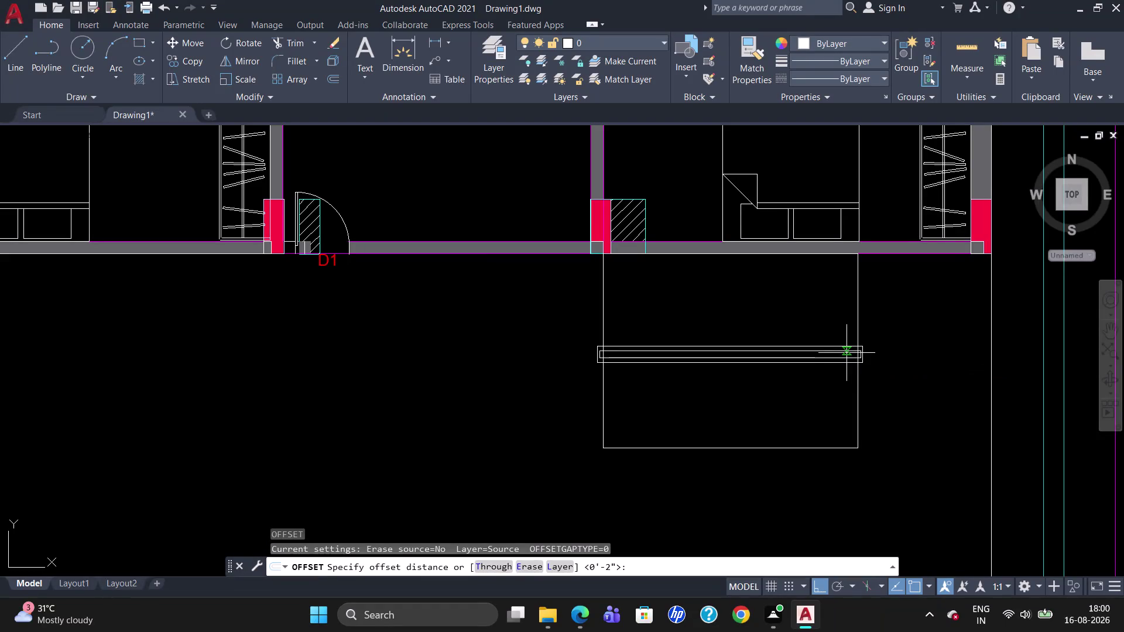
Cancel the offset prompt, then try and abandon copying the rectangle's right edge.
key(Escape)
text(CO)
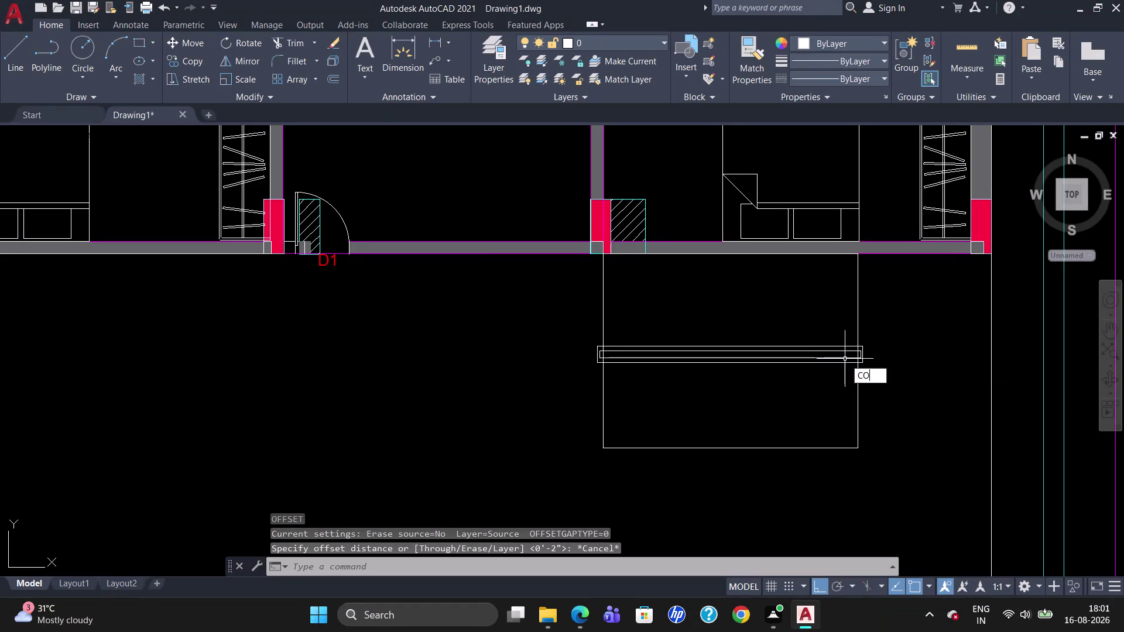
key(Return)
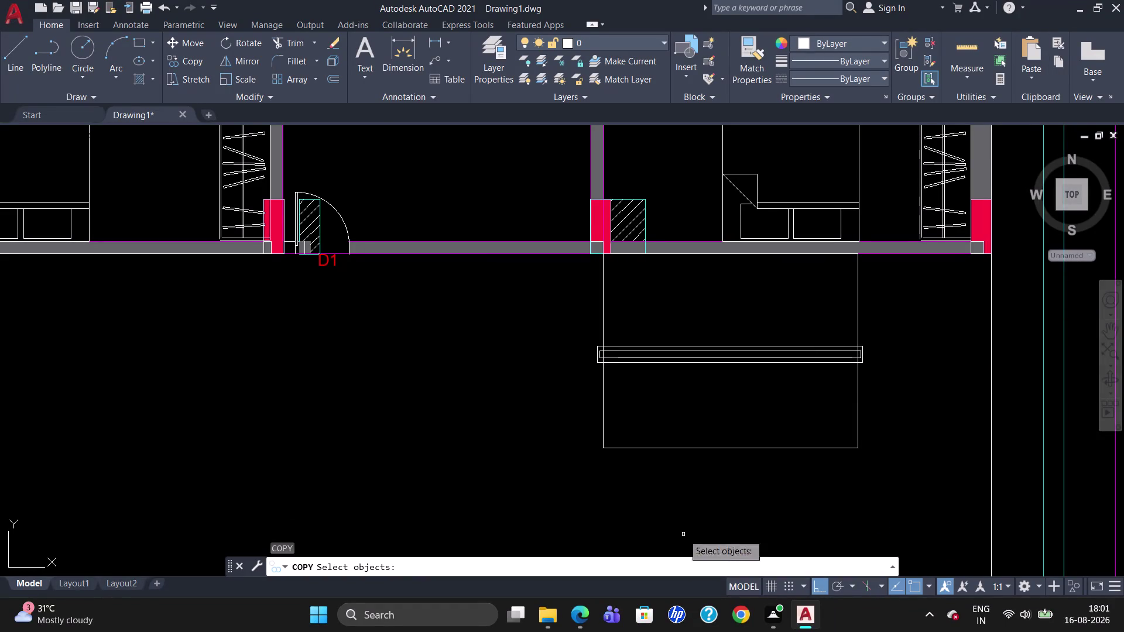
click(854, 321)
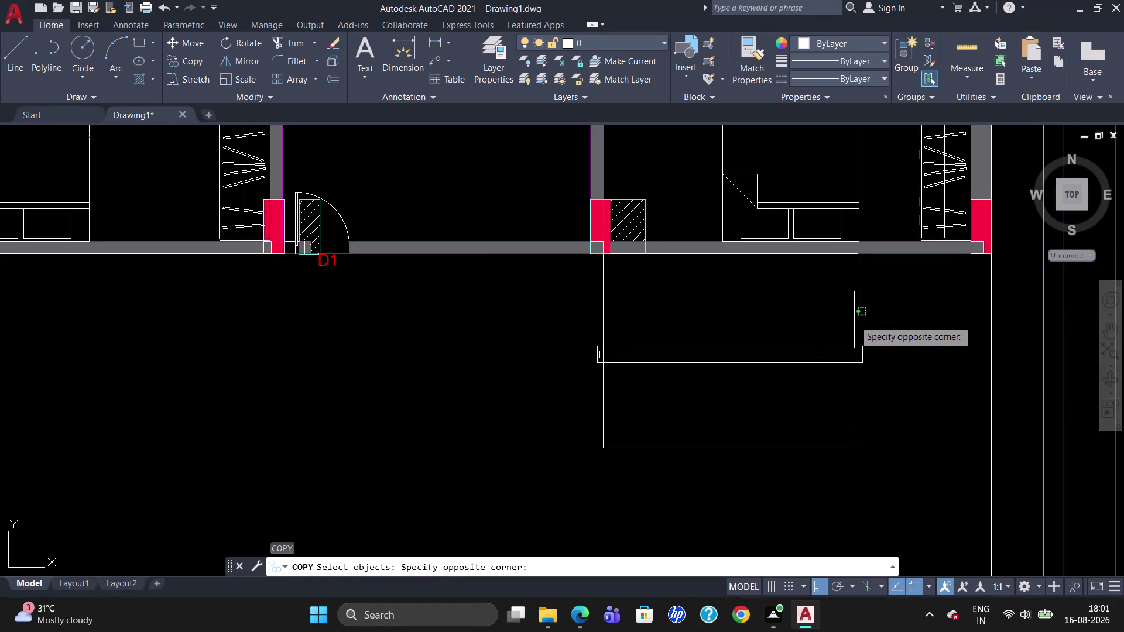
click(857, 319)
click(857, 318)
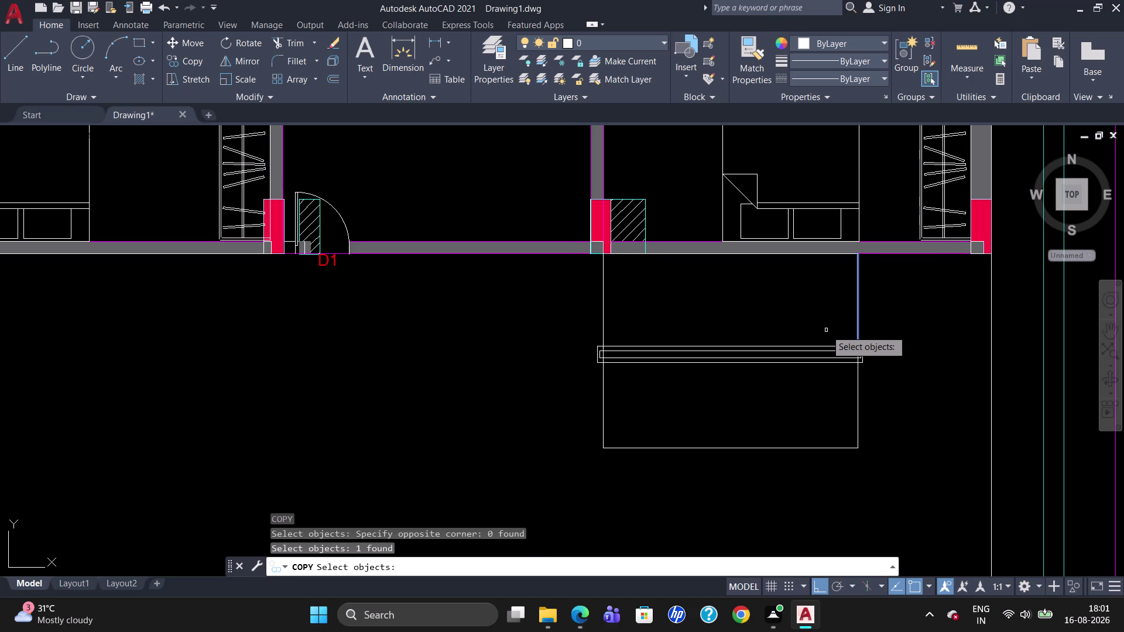
text(CO)
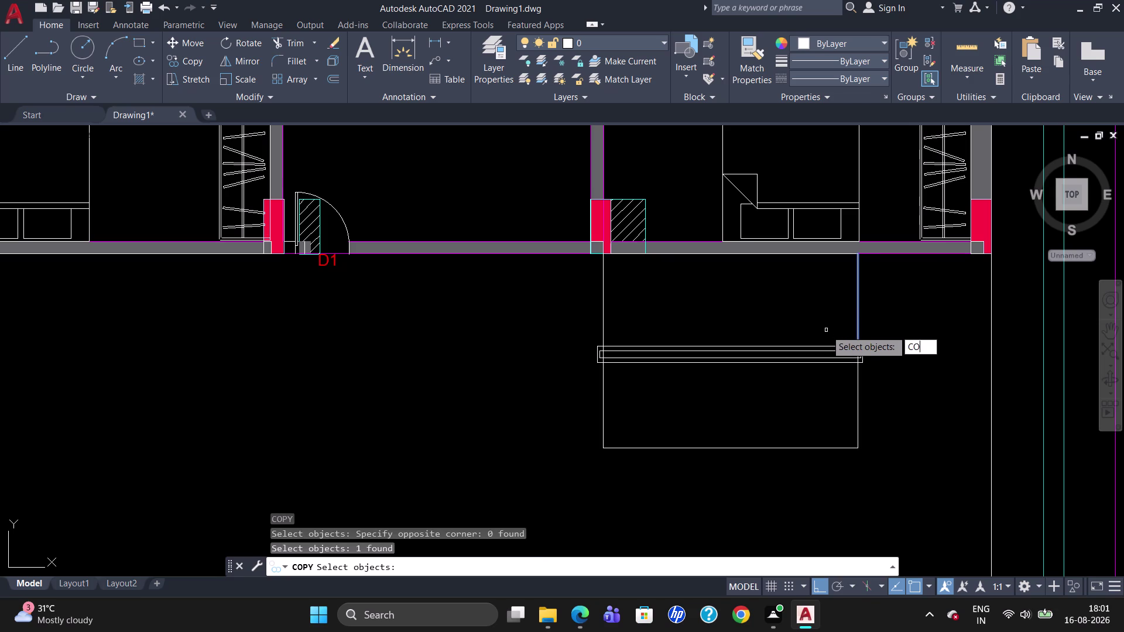
key(Return)
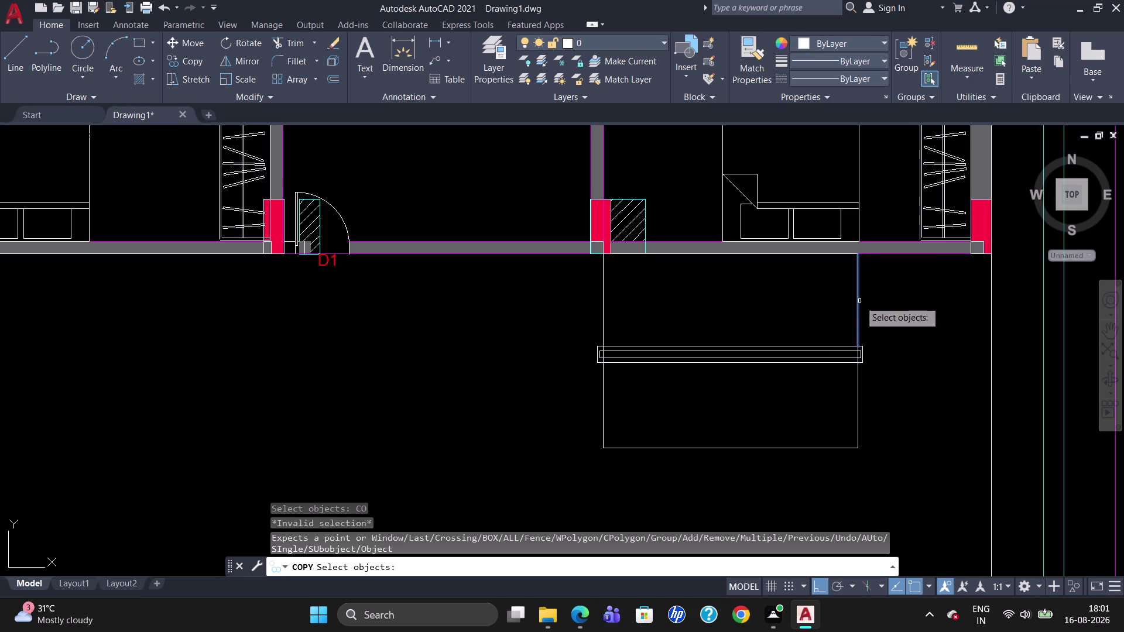
click(857, 301)
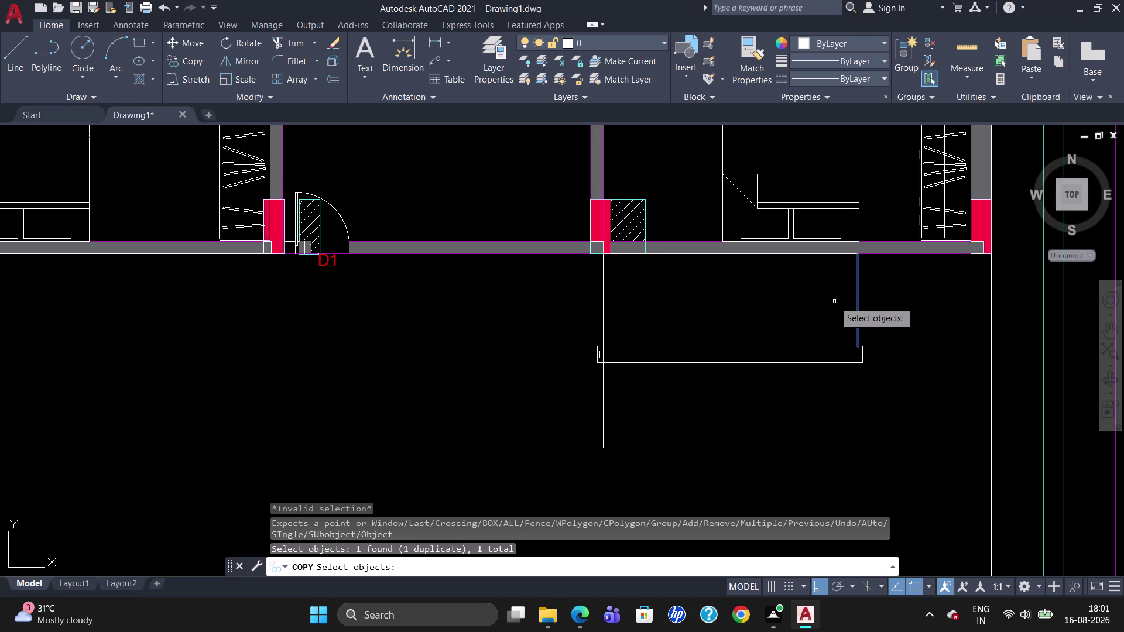
key(Escape)
Start an array copy of the right edge, then cancel after a mistyped item count.
text(C)
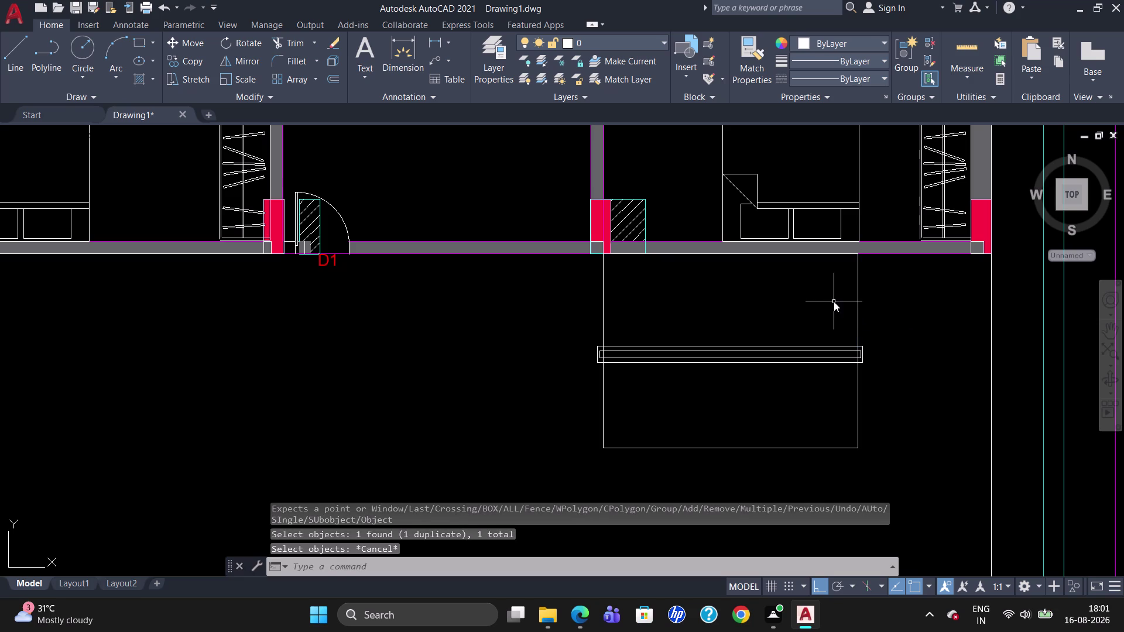
text(O)
key(Return)
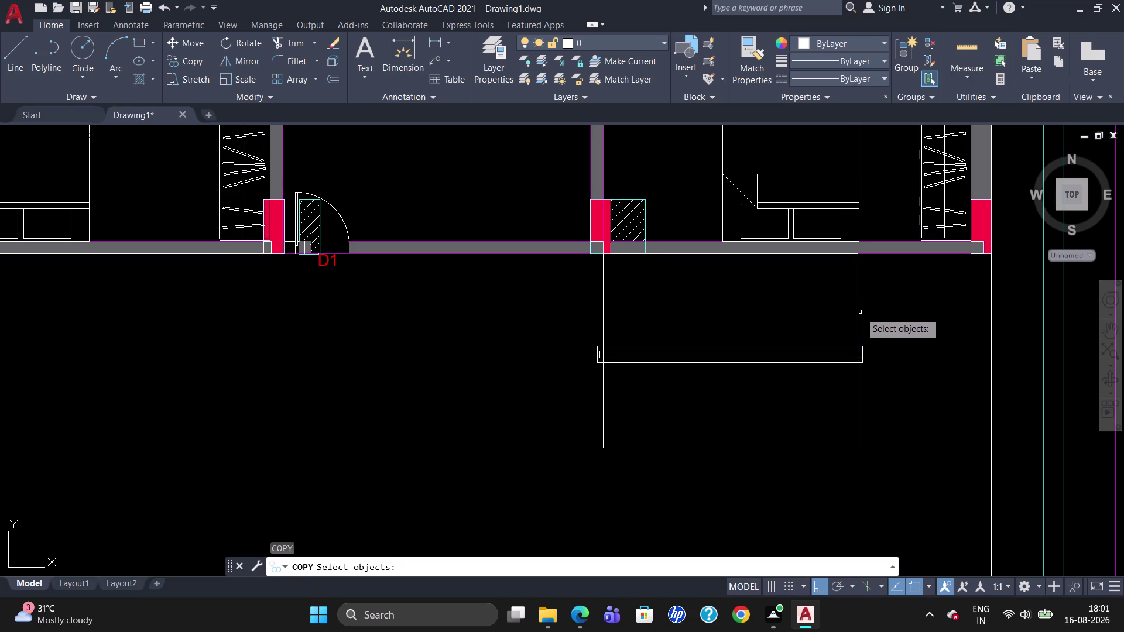
click(856, 314)
key(Return)
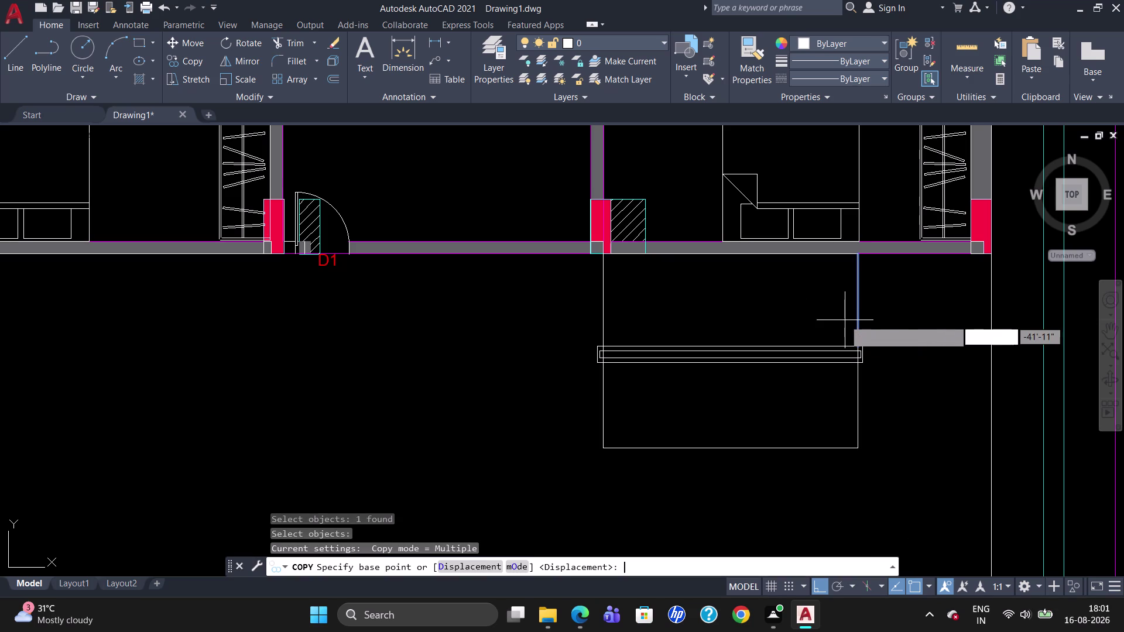
click(859, 310)
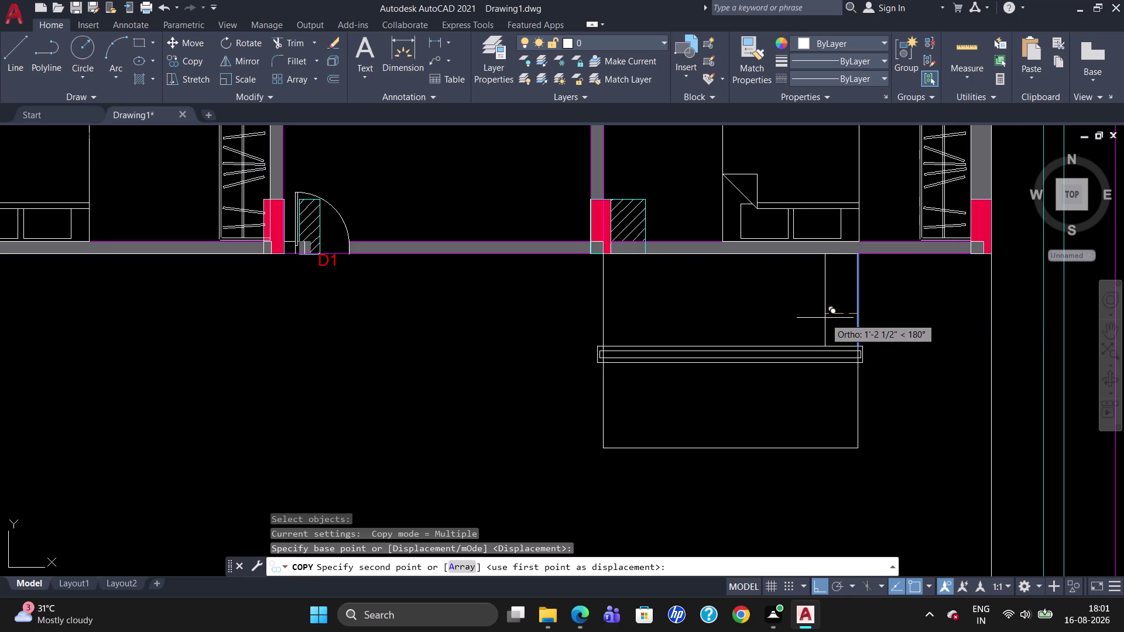
click(450, 569)
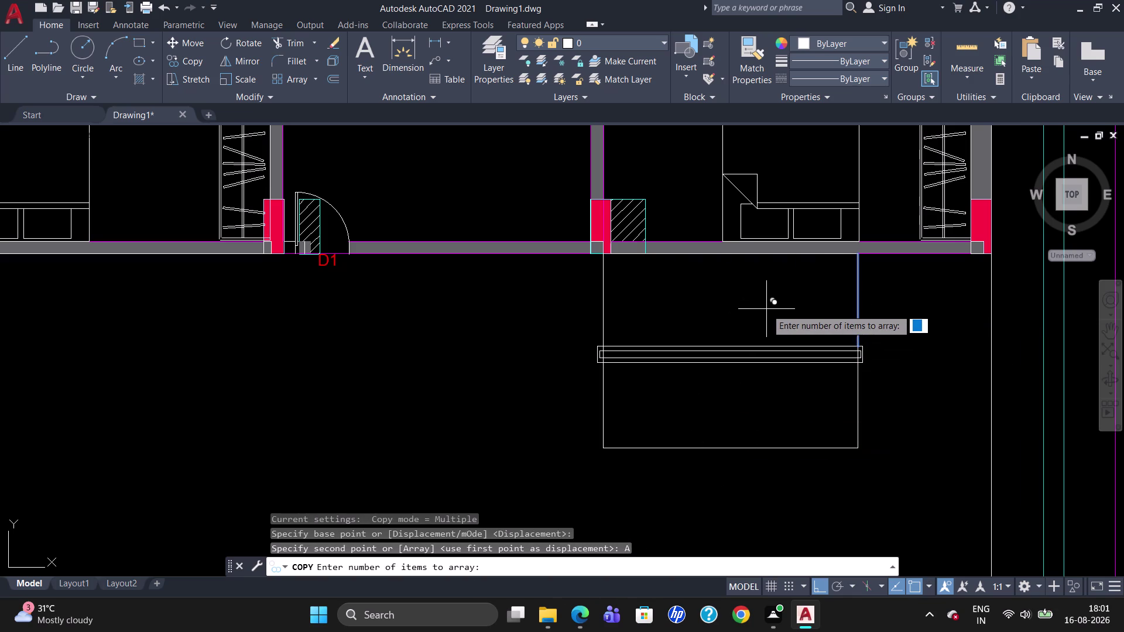
key(1)
key(o)
key(Return)
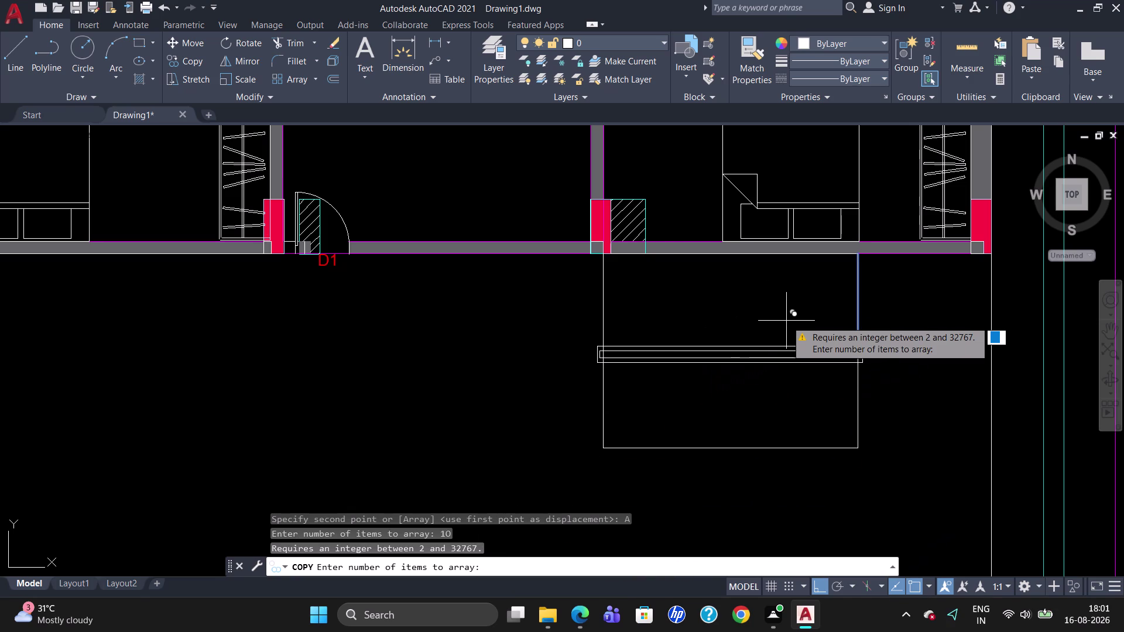
key(Escape)
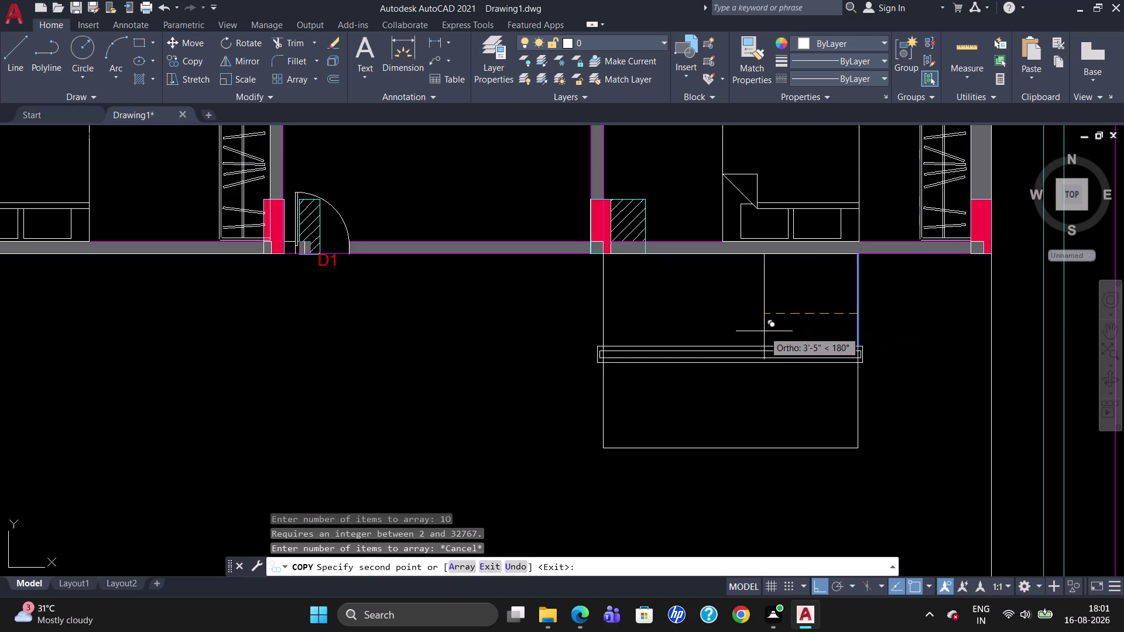
key(Escape)
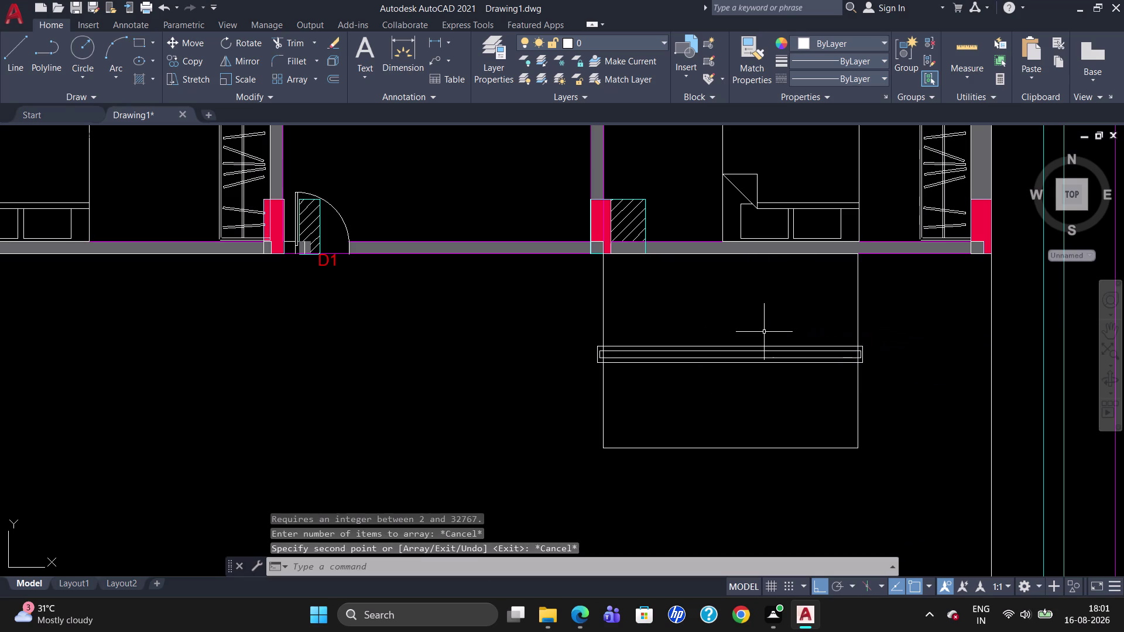
Restart Copy on the rectangle's right edge and set its base point.
text(CO)
key(Return)
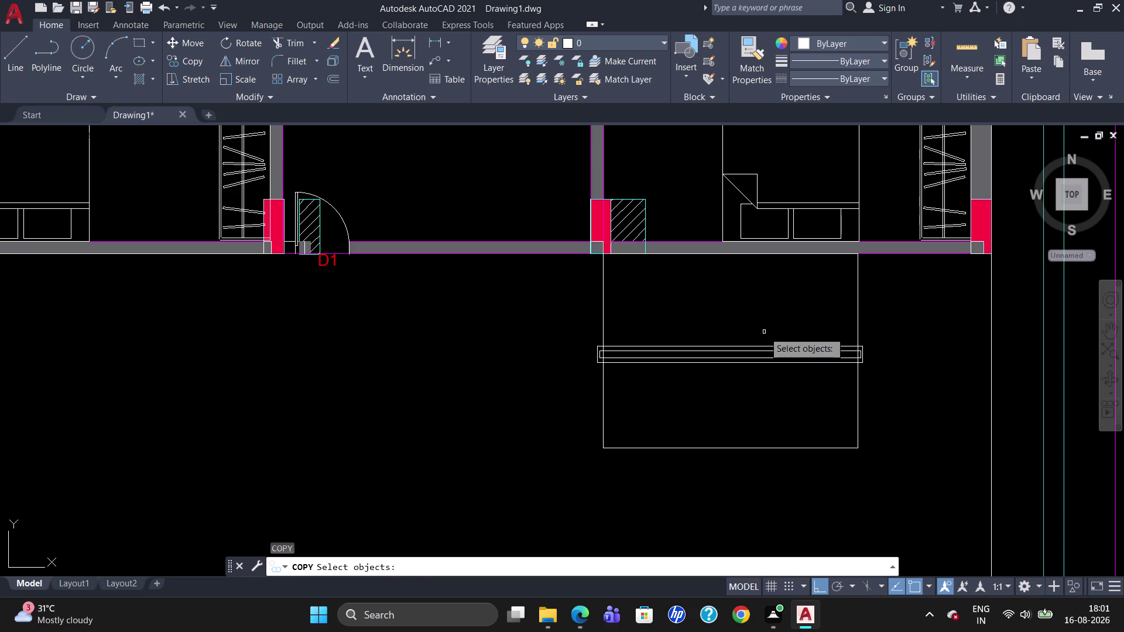
click(857, 295)
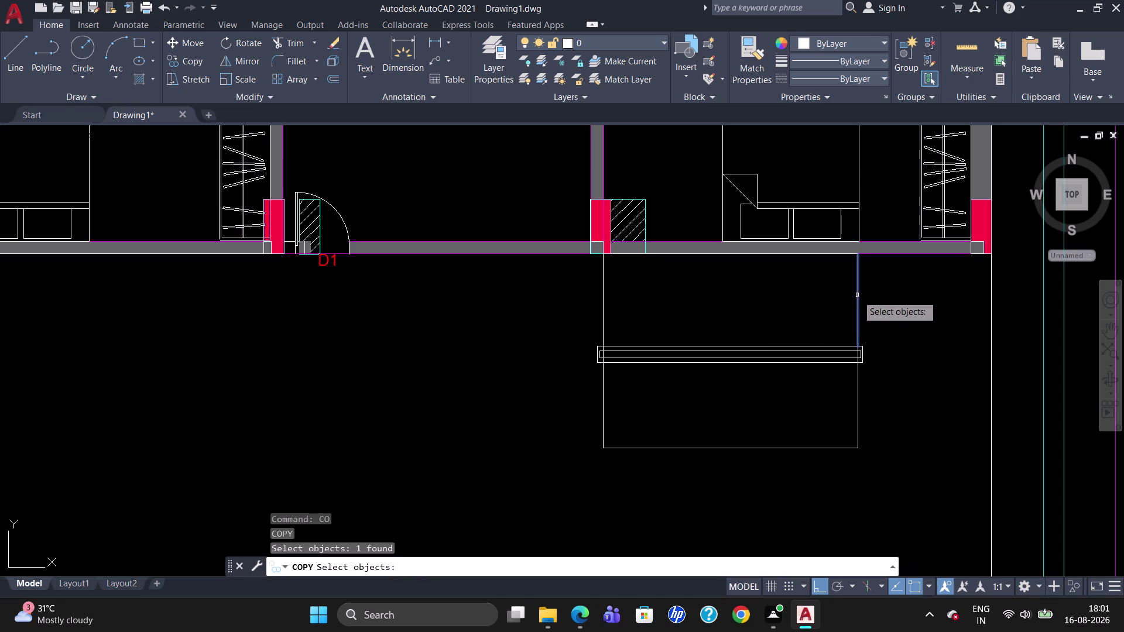
key(Return)
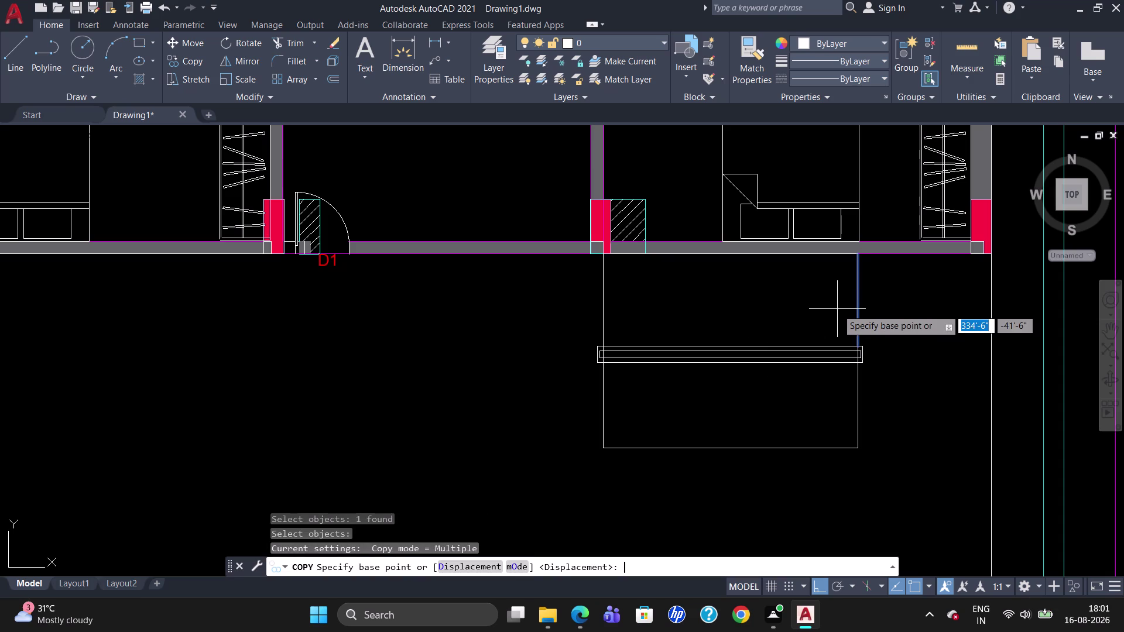
click(860, 315)
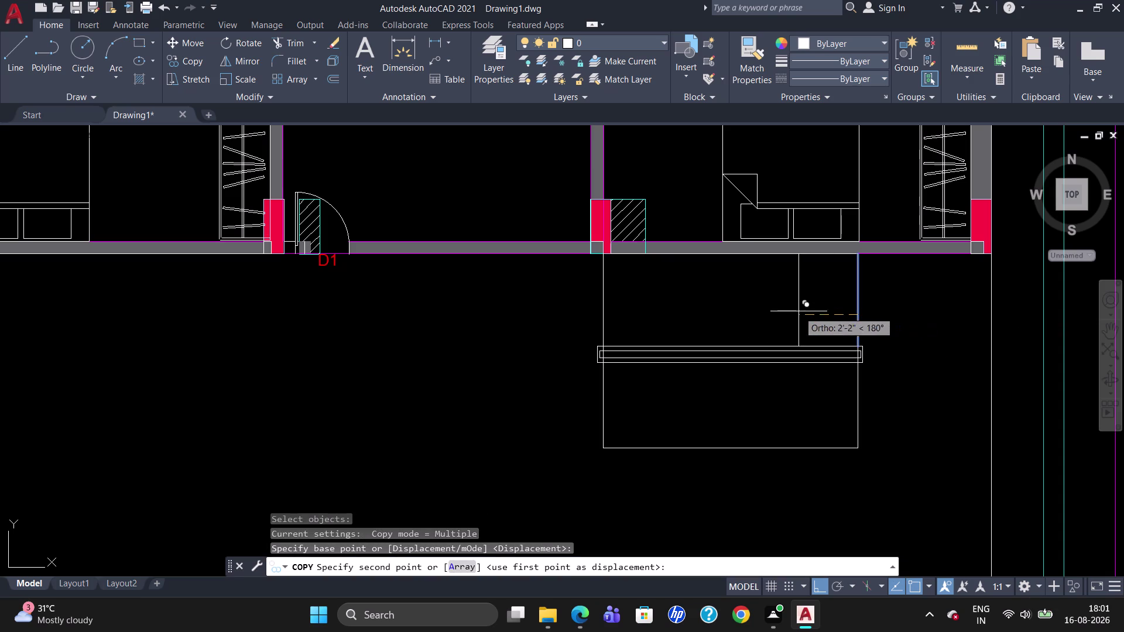
Array the edge as ten copies fitted to the left edge, then undo that array.
click(452, 565)
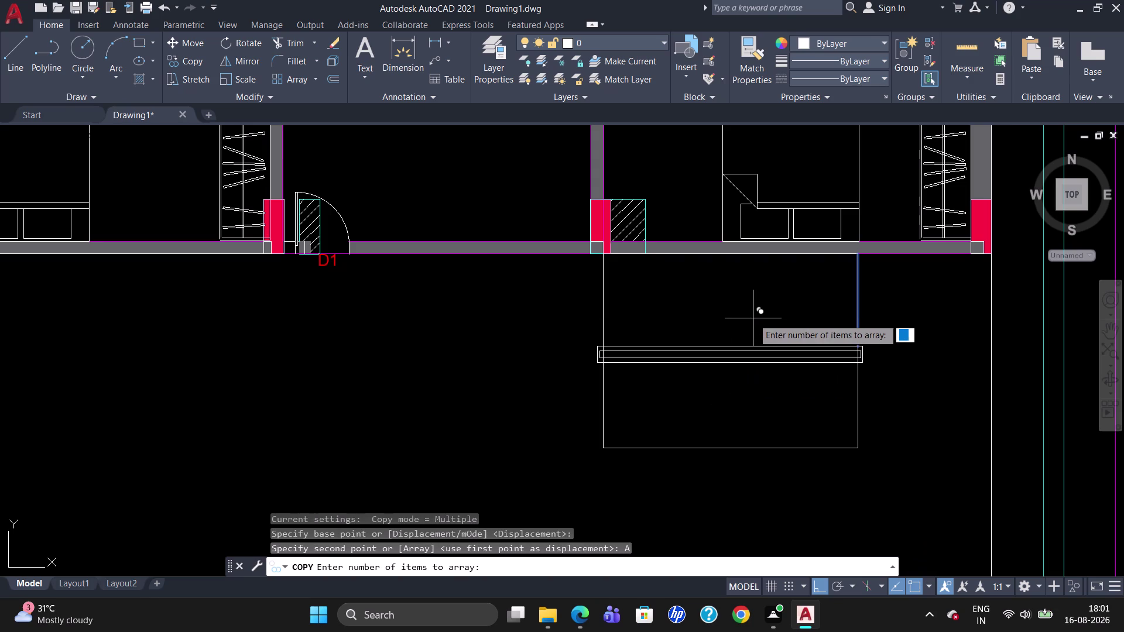
text(10)
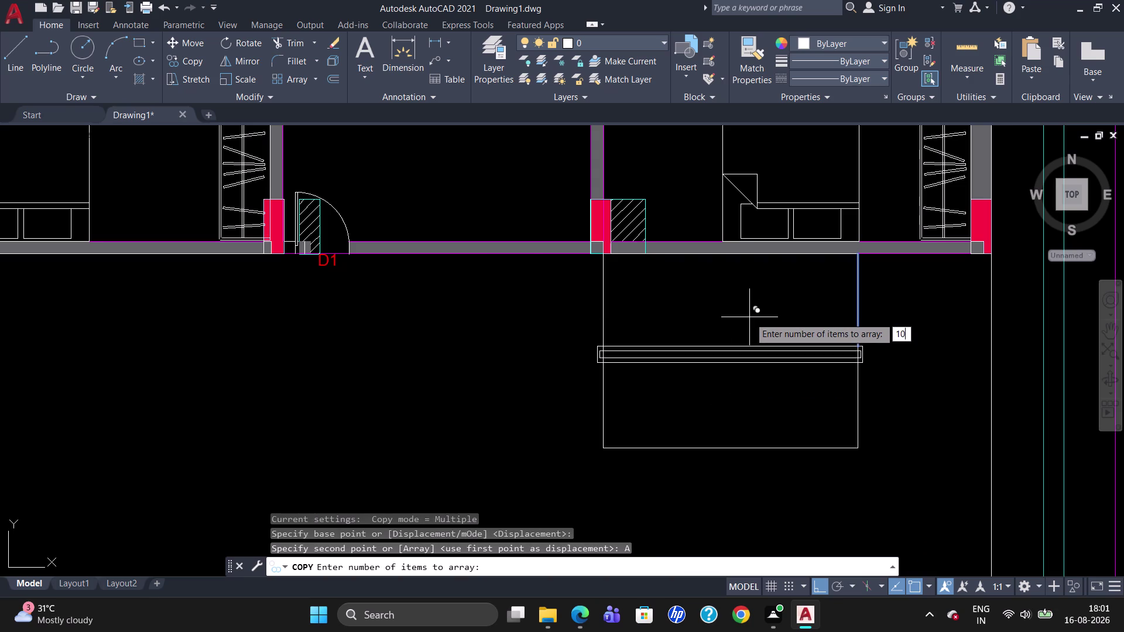
key(Return)
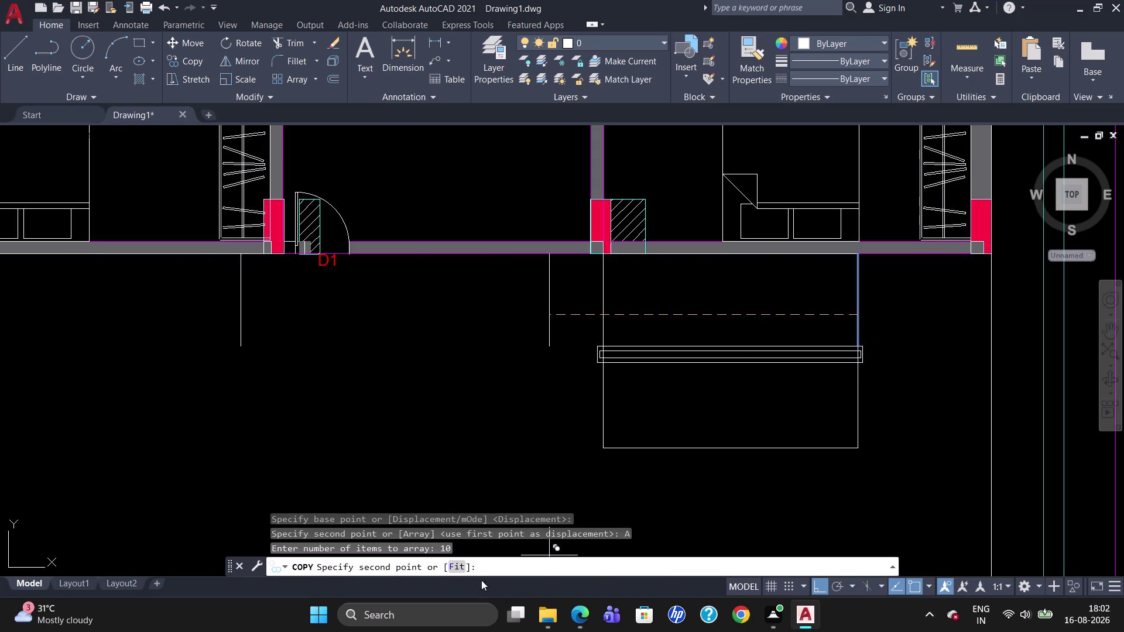
click(449, 567)
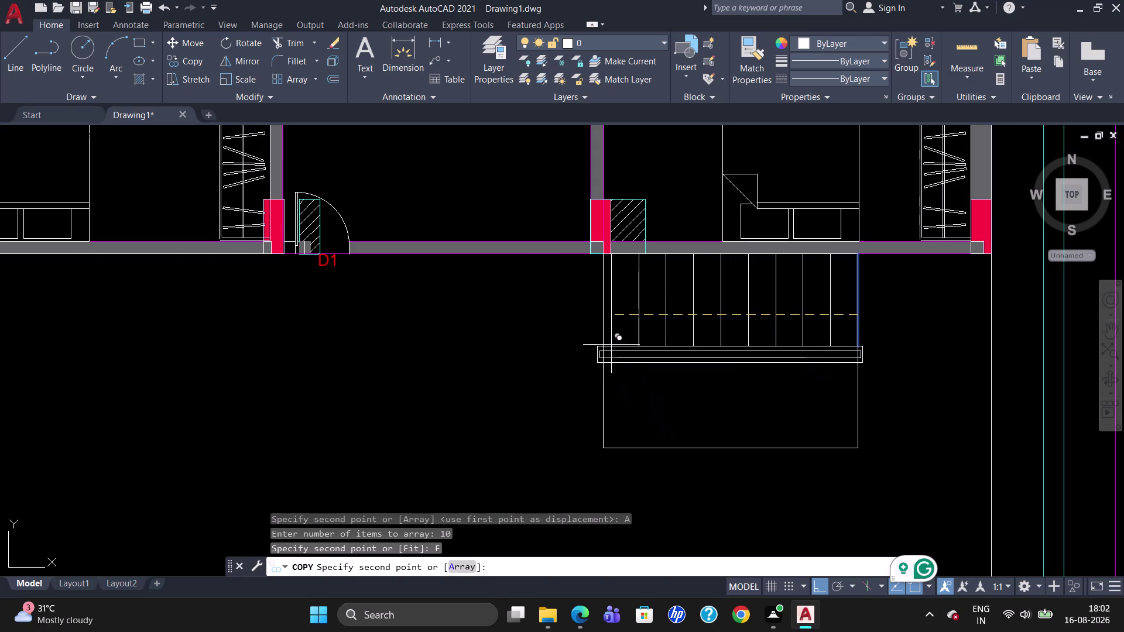
click(601, 343)
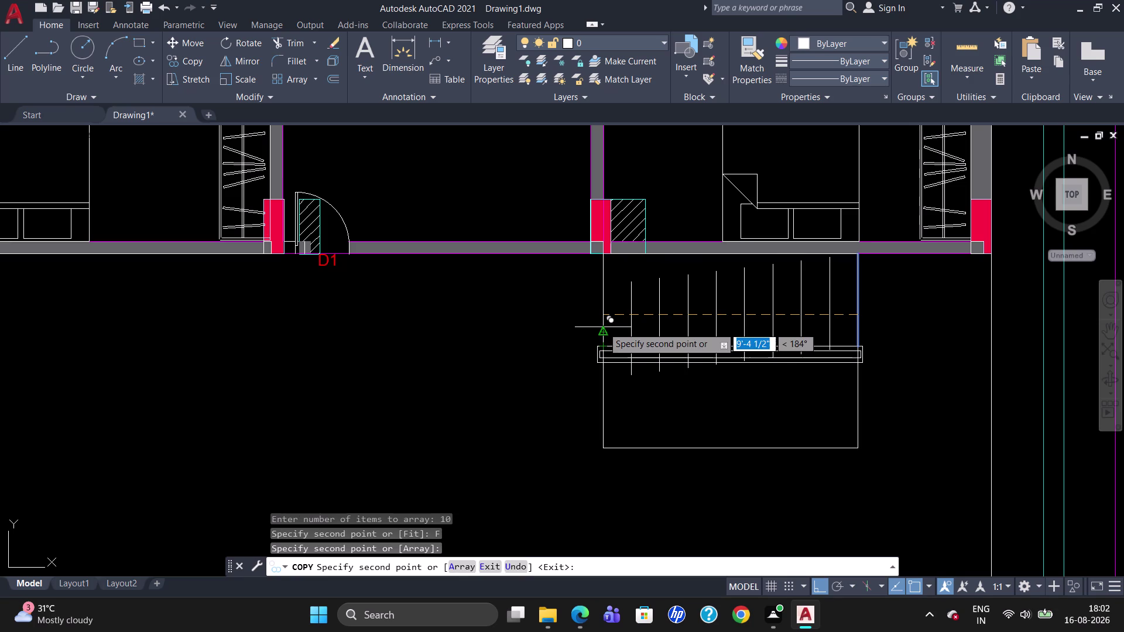
key(Escape)
key(u)
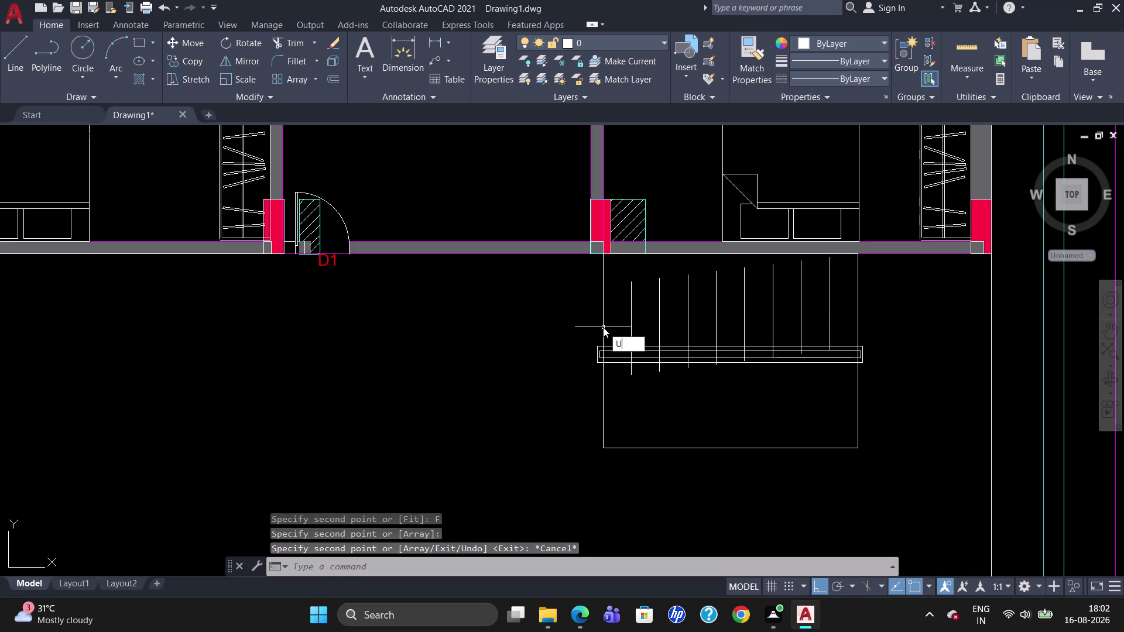
key(Return)
Copy the right edge ten units left by mistake, then delete that stray line.
text(C)
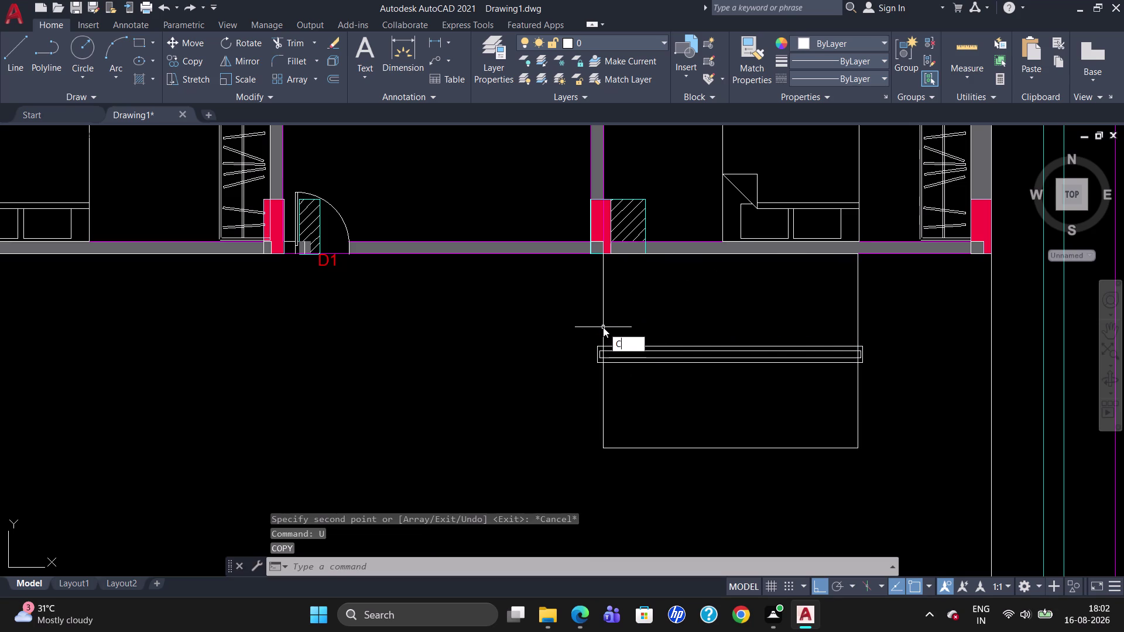
text(O)
key(Return)
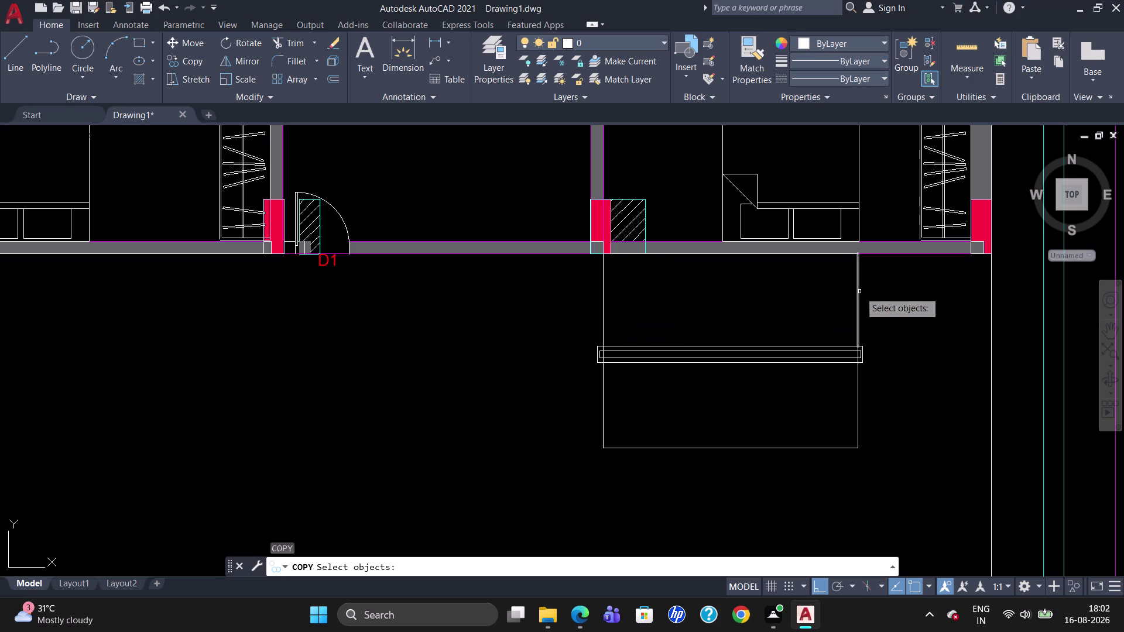
click(856, 295)
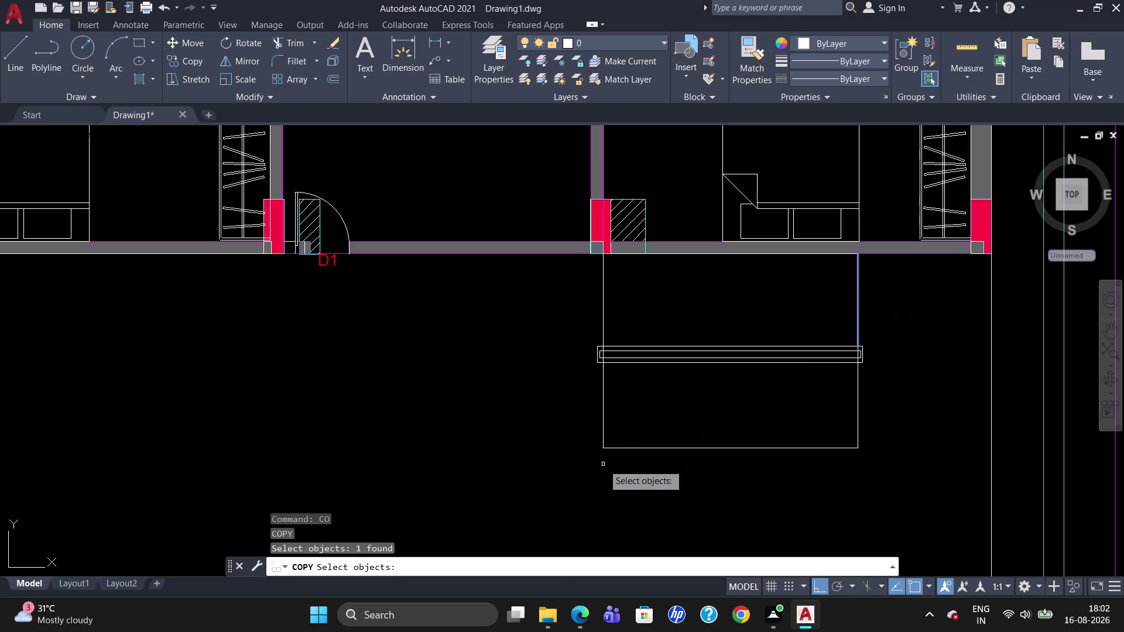
key(Return)
click(858, 294)
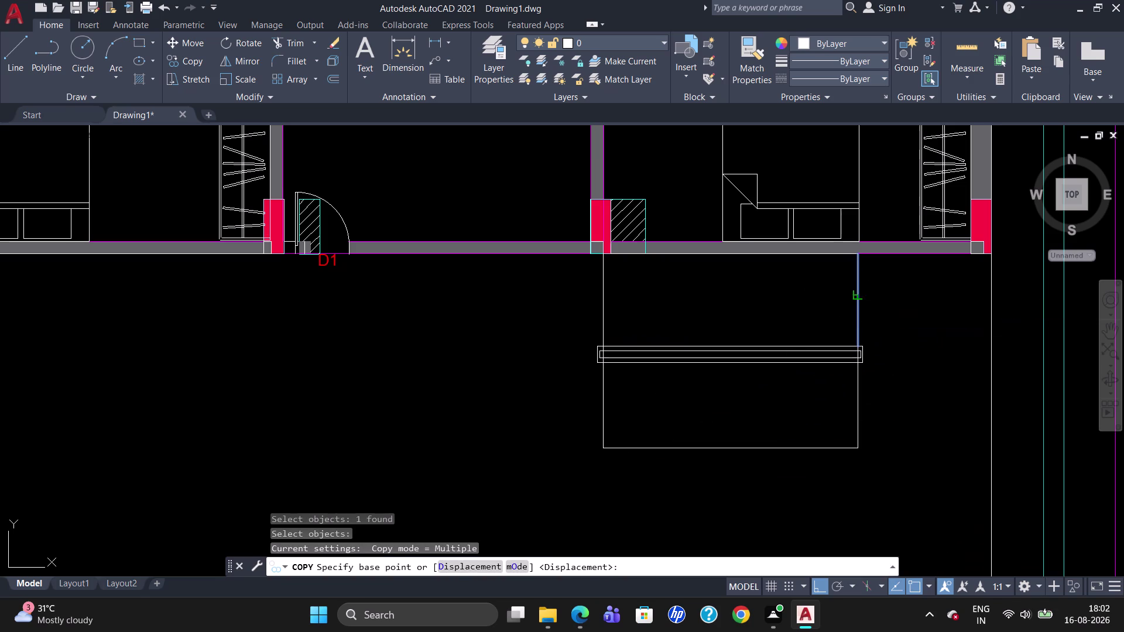
click(448, 565)
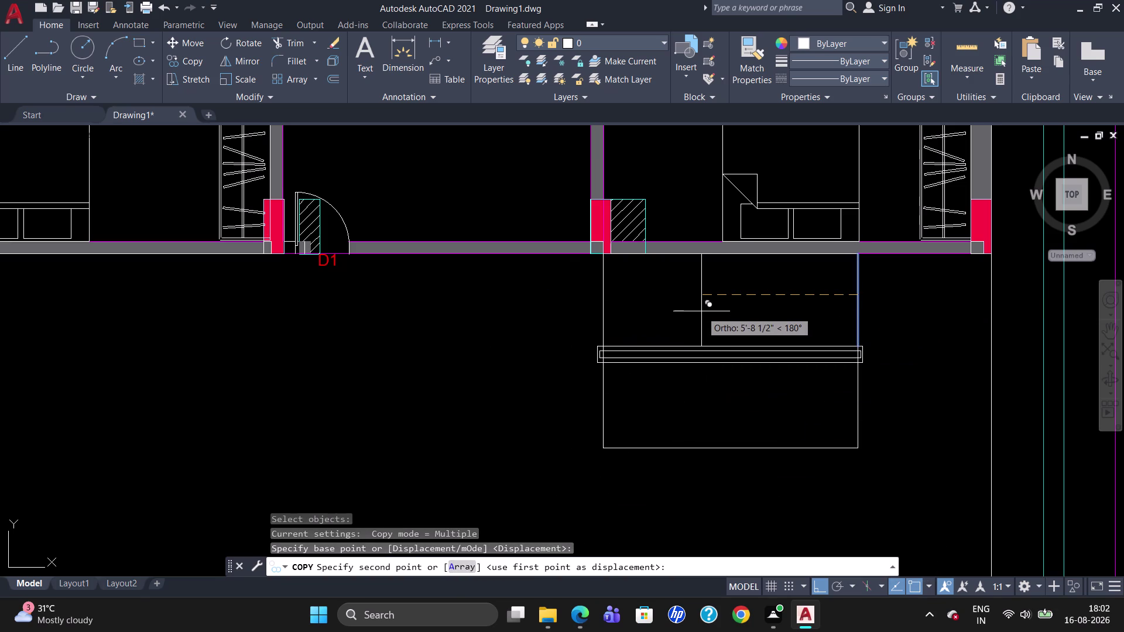
text(10)
key(Return)
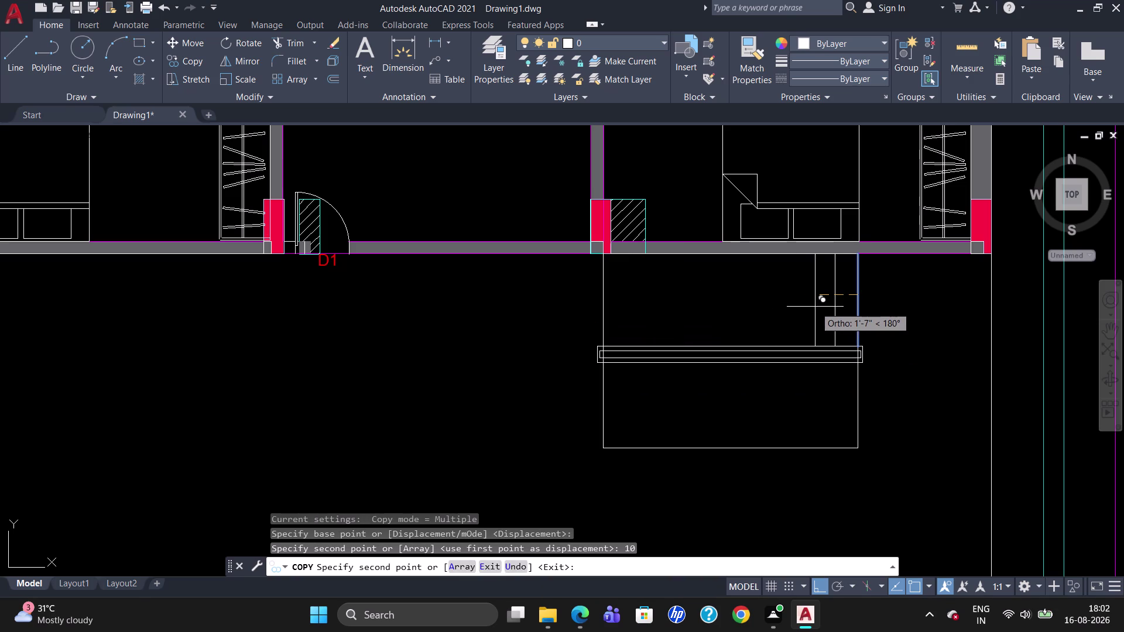
key(Escape)
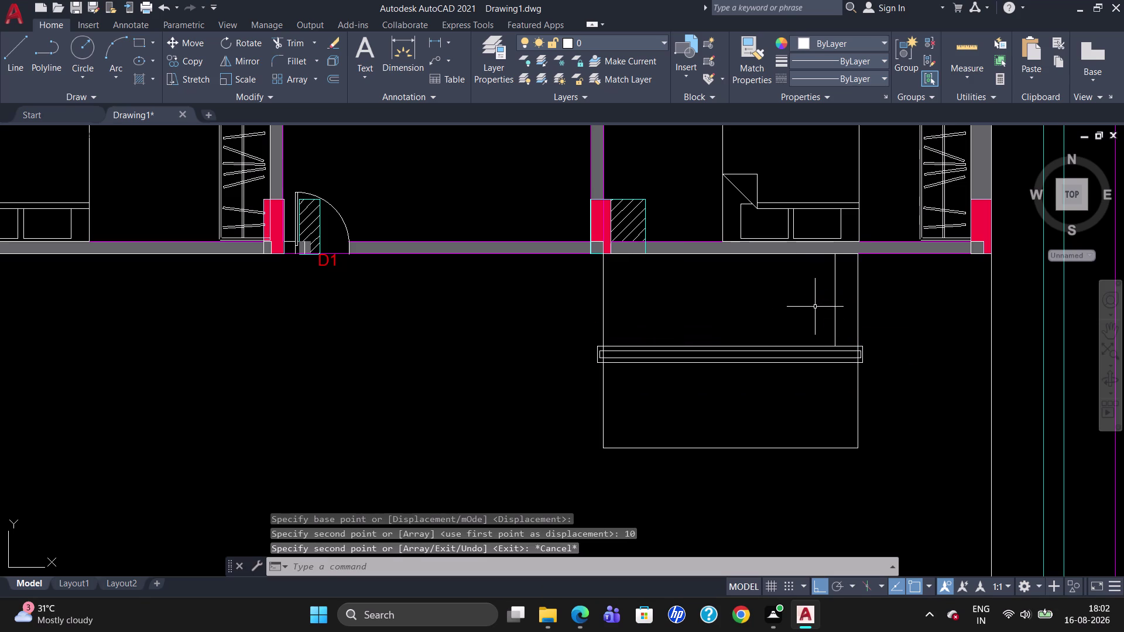
click(835, 307)
key(Delete)
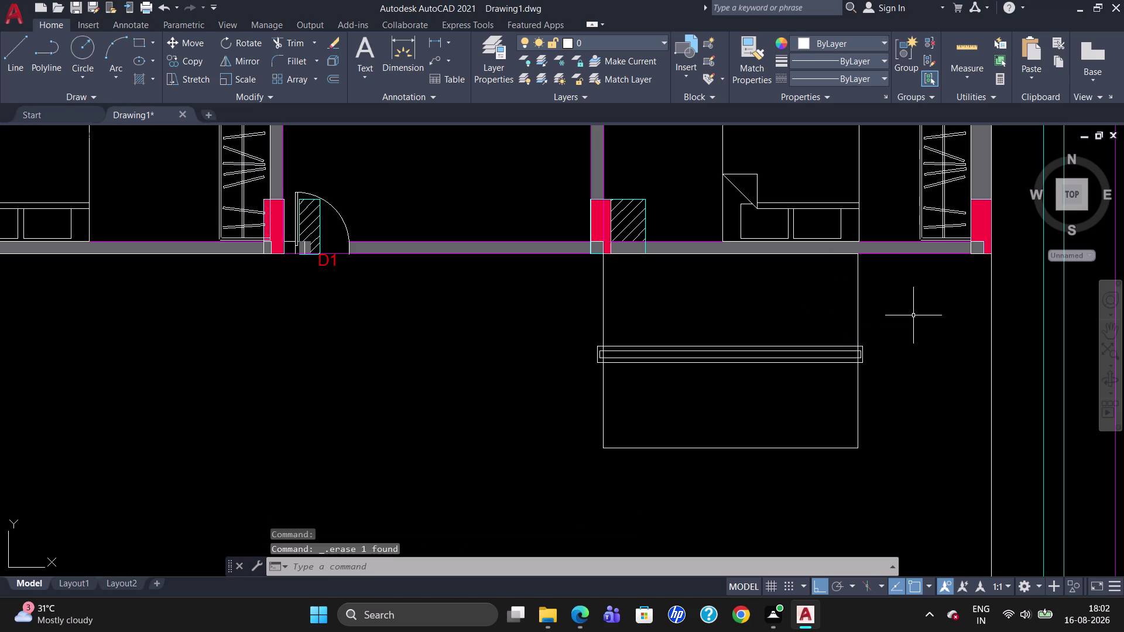
Copy the right edge as a ten-item Fit array ending at the rectangle's left edge.
text(CO)
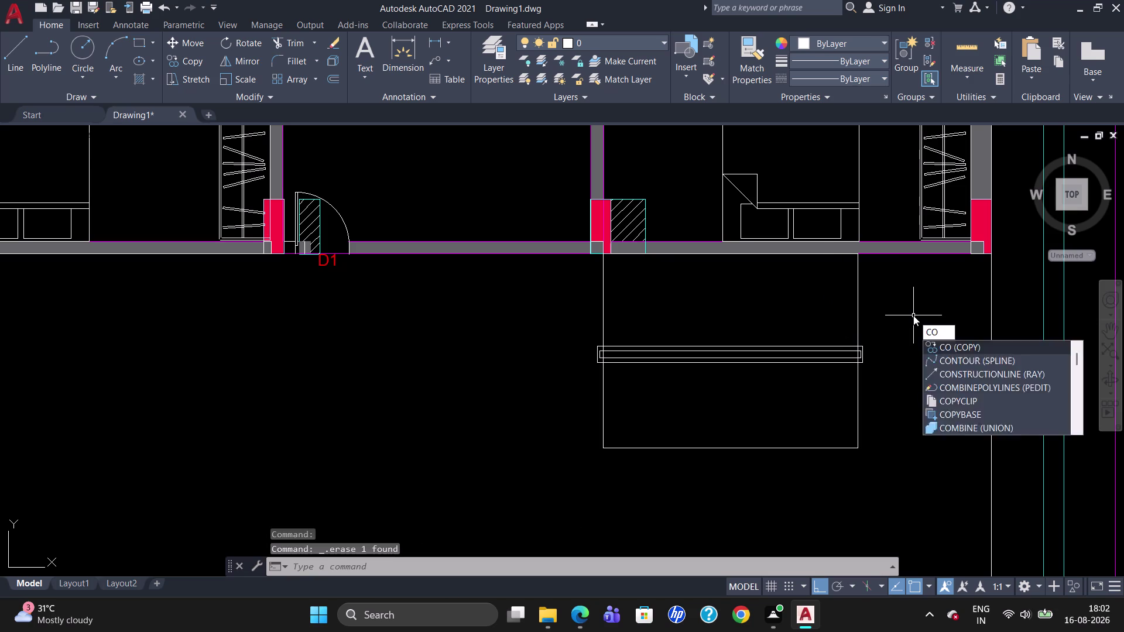
key(Return)
click(859, 318)
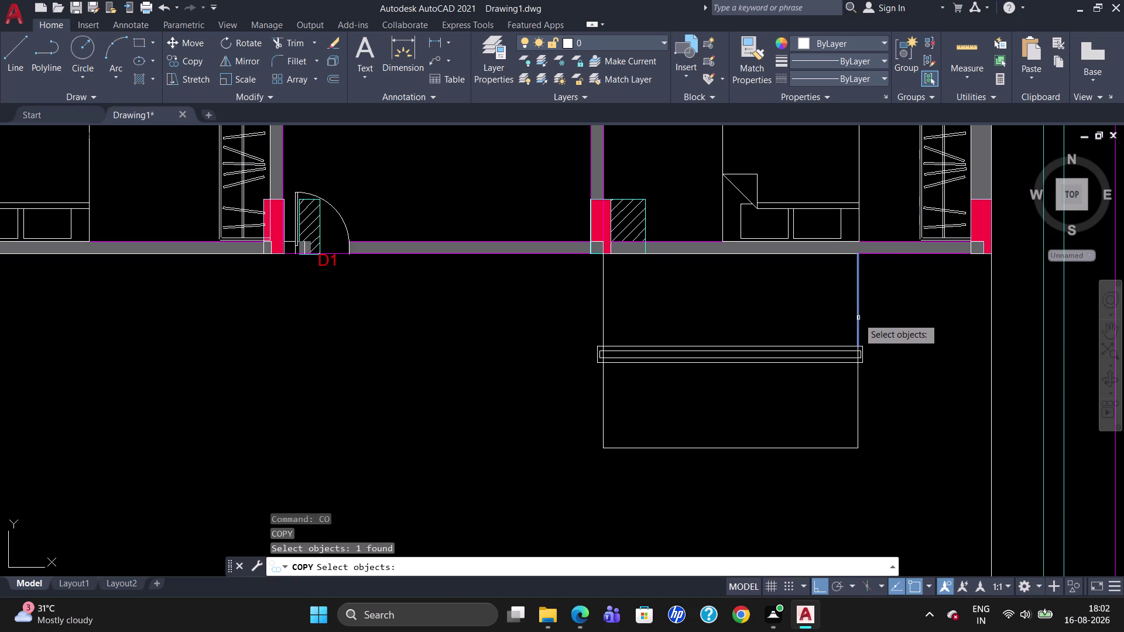
key(Return)
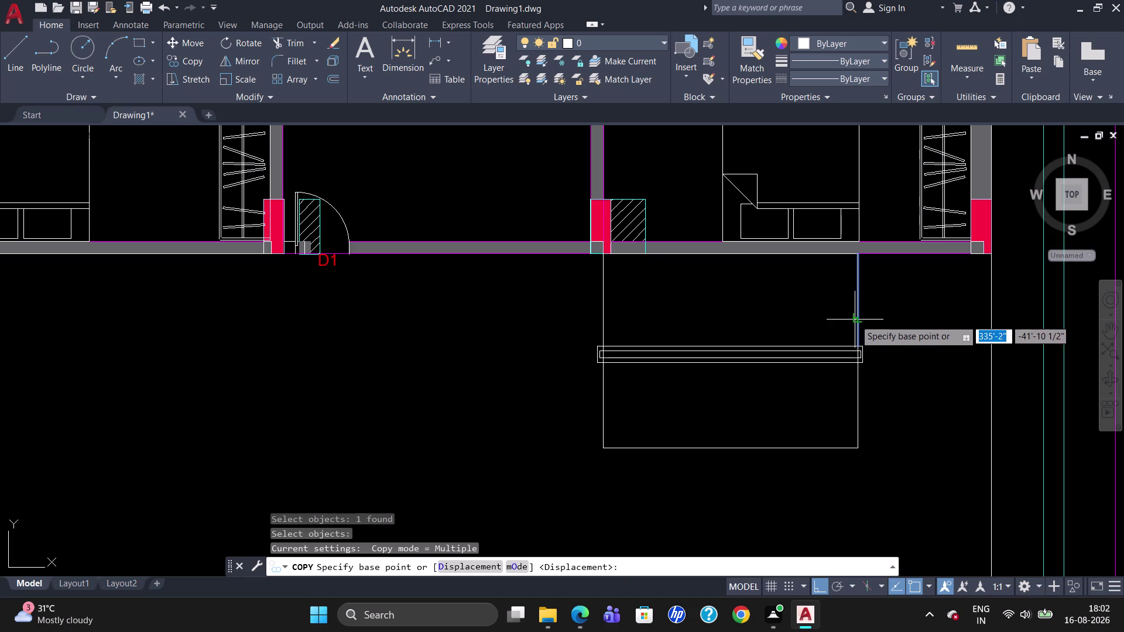
click(854, 319)
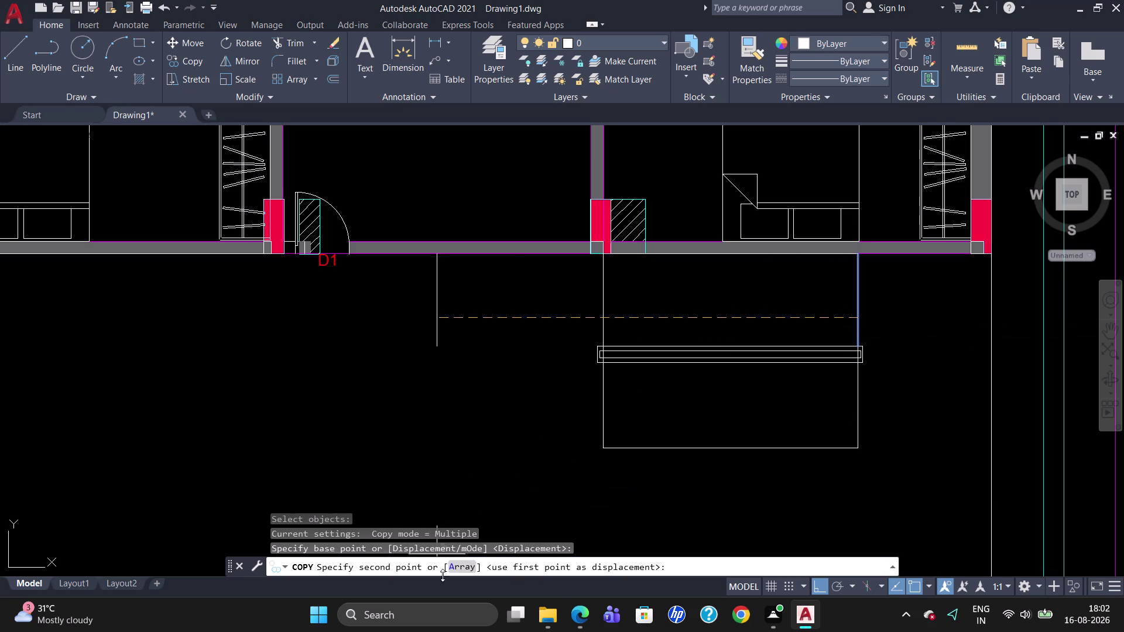
click(449, 570)
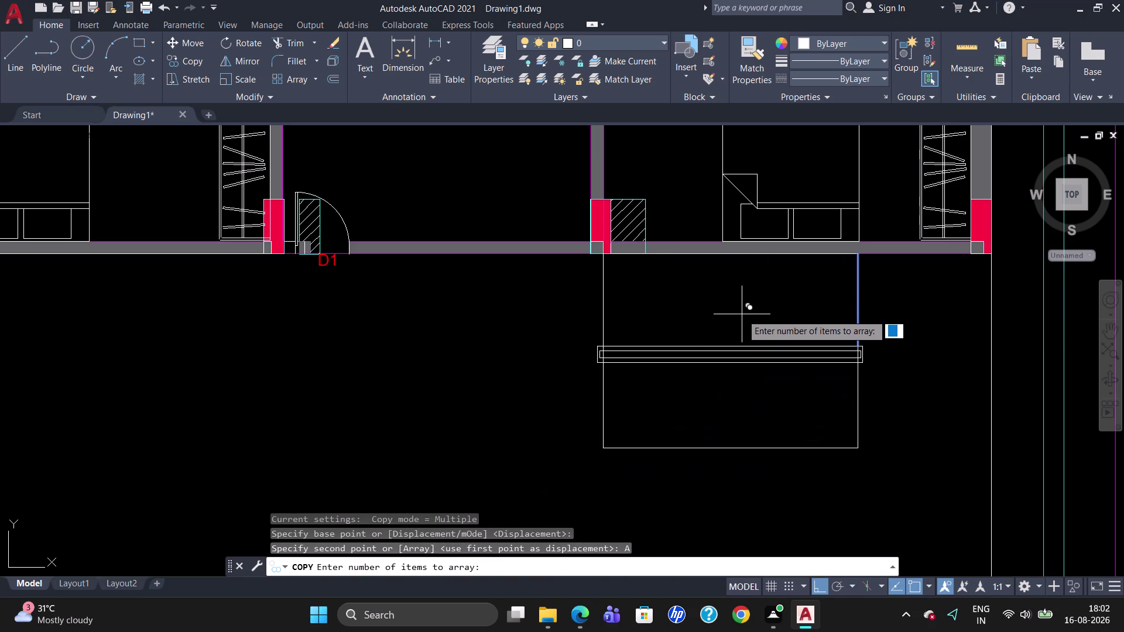
text(10)
key(Return)
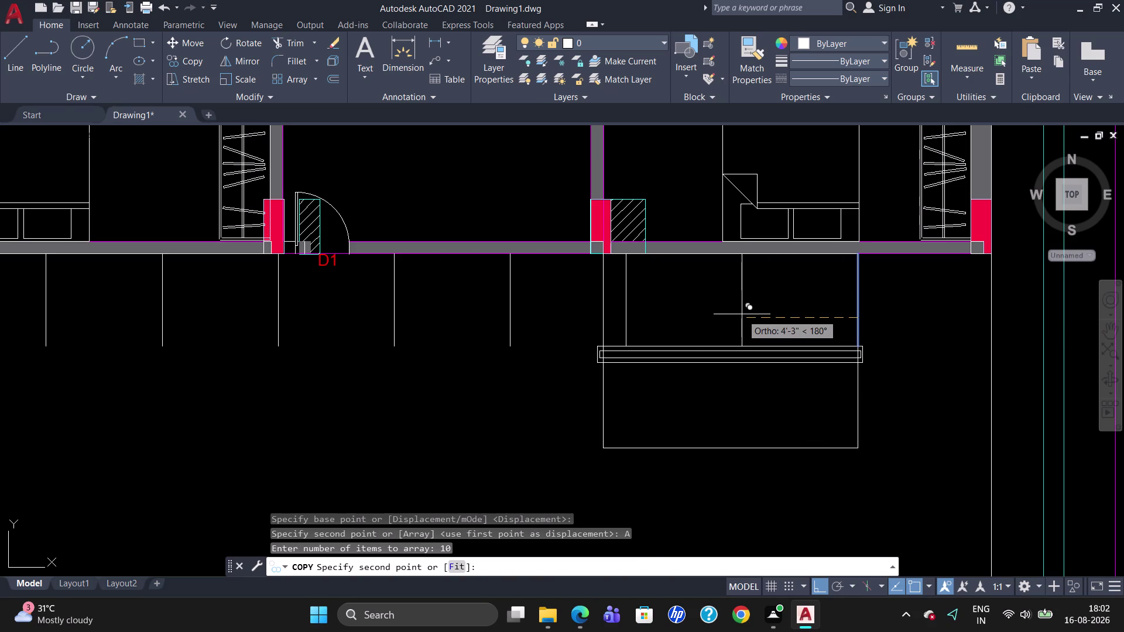
click(454, 568)
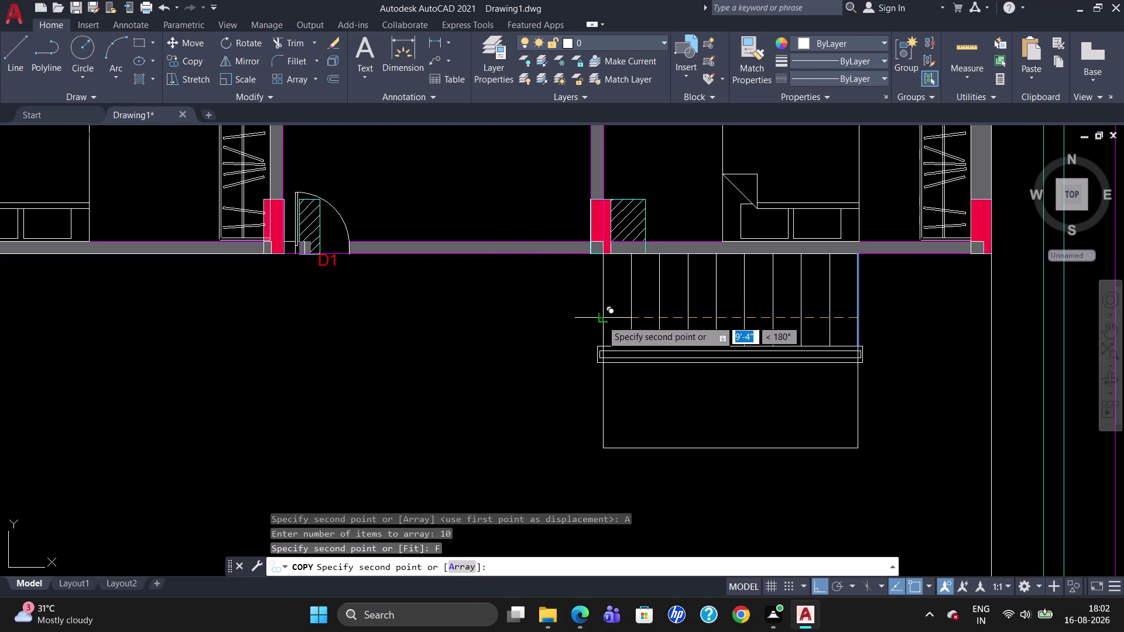
click(602, 320)
key(Escape)
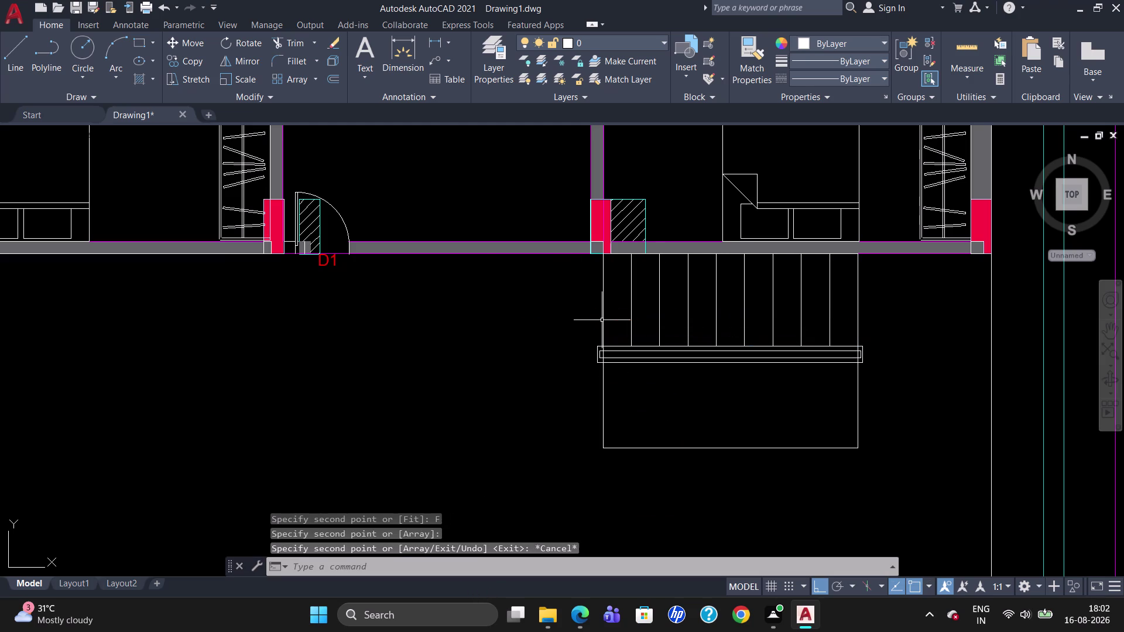